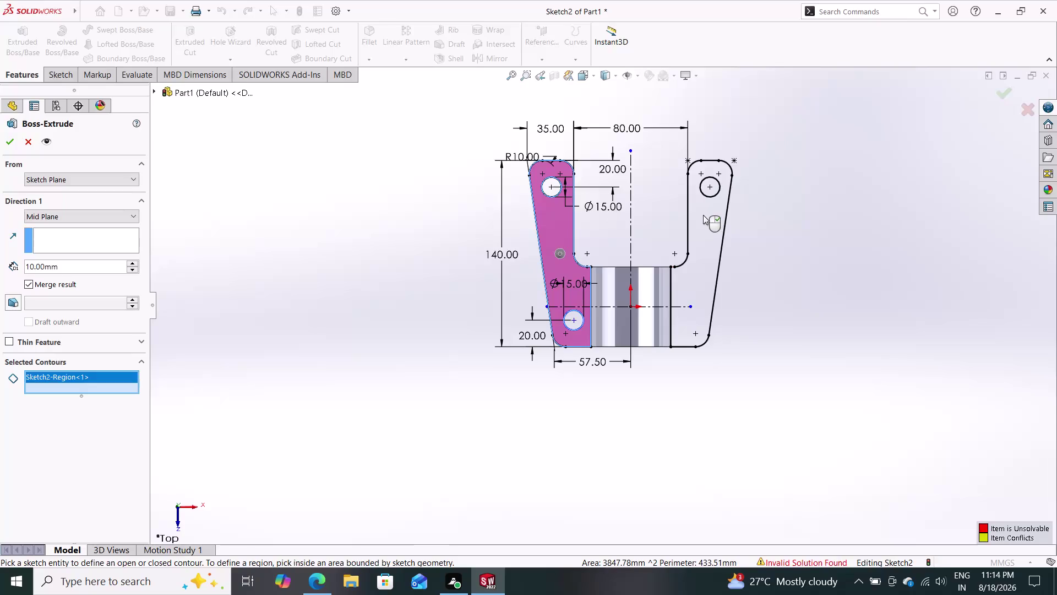
Cancel the pending Boss-Extrude and return to the bracket sketch's Mirror Entities options.
key(Escape)
key(Escape)
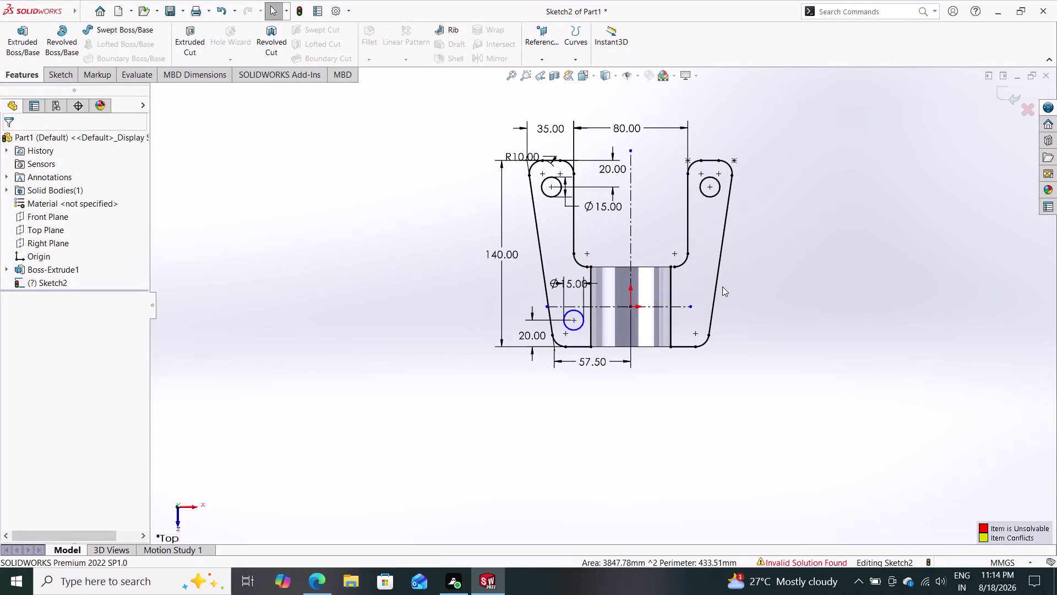
scroll(down, 3)
scroll(down, 3)
scroll(up, 3)
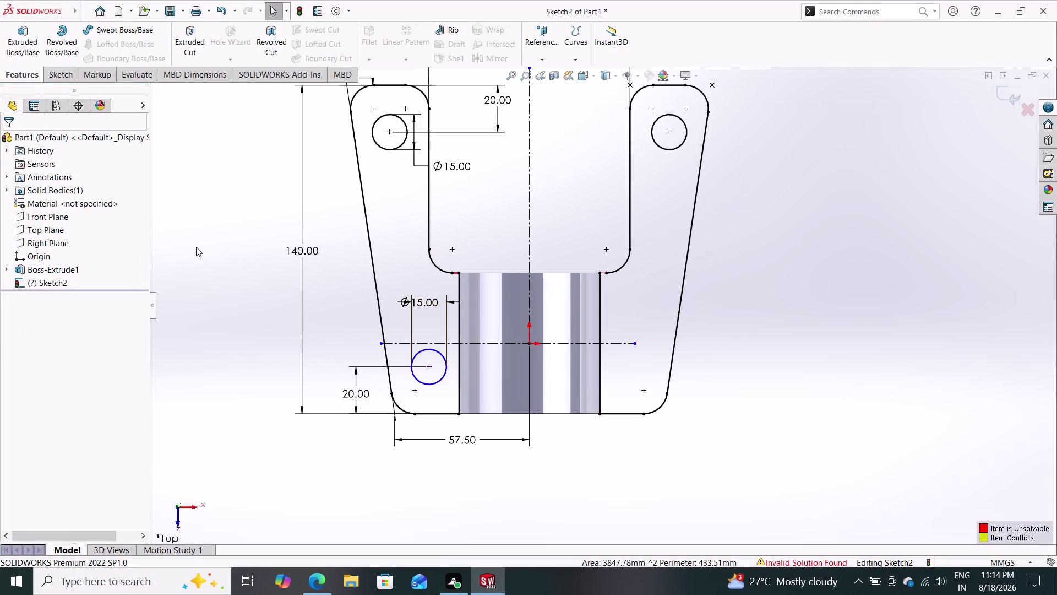
click(60, 75)
click(382, 28)
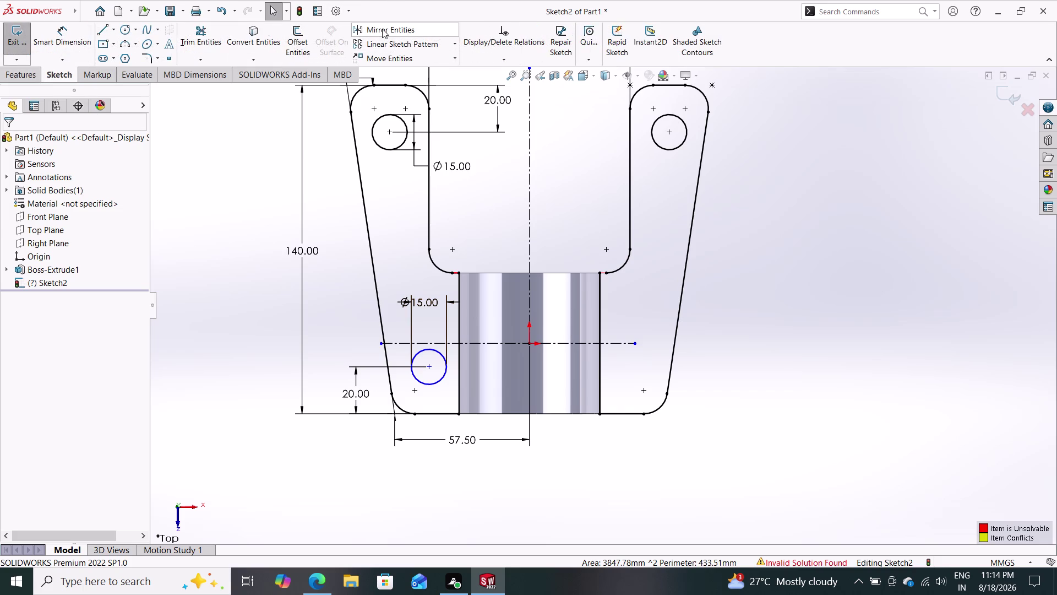
Mirror the lower 15 mm hole circle (Arc5) across the vertical centreline.
click(443, 358)
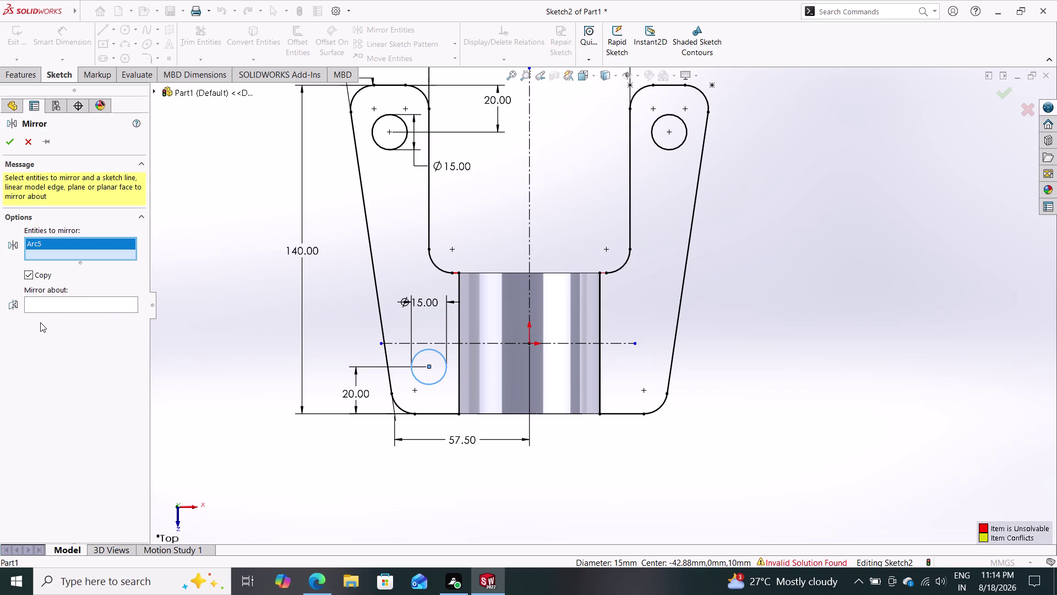
click(54, 305)
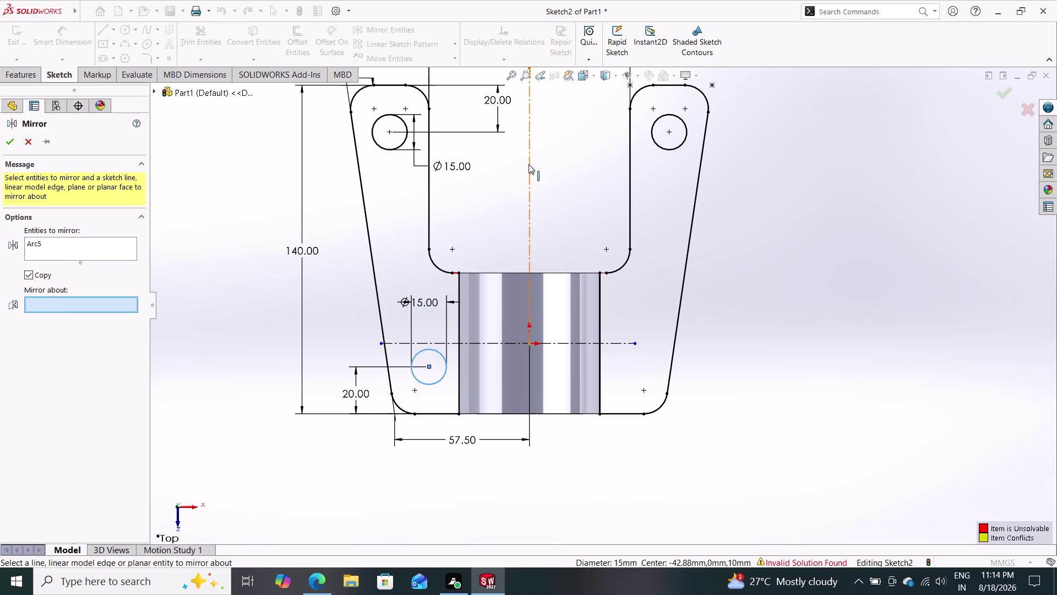
click(529, 164)
click(7, 138)
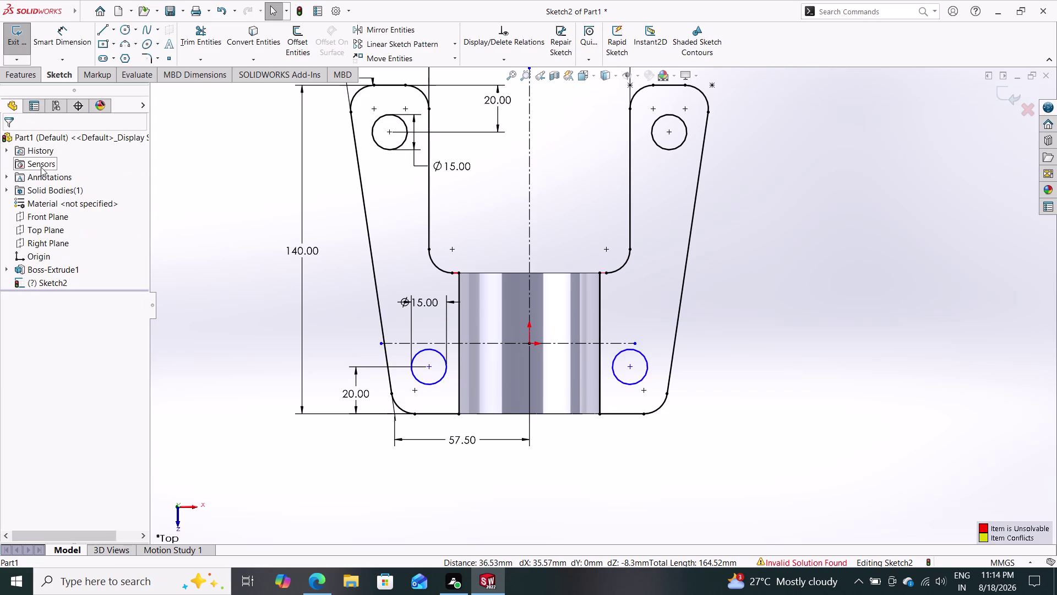
scroll(down, 3)
scroll(up, 3)
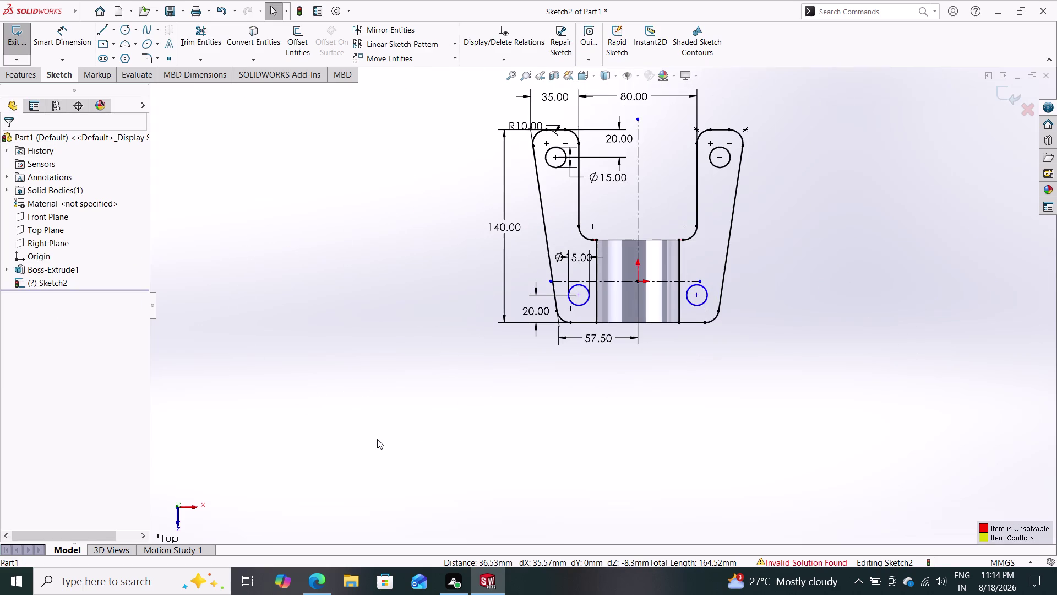
click(20, 77)
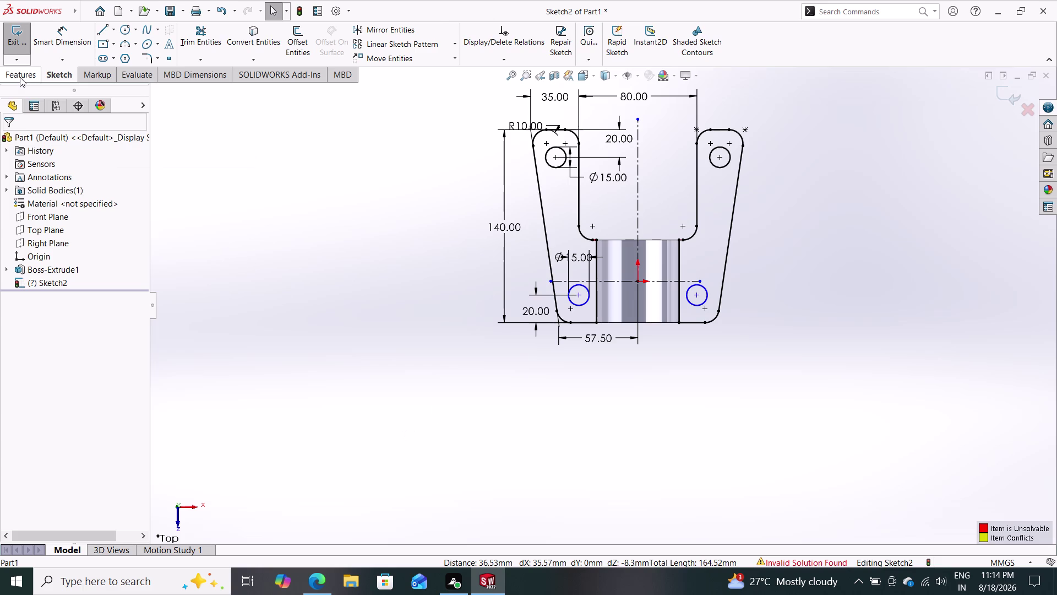
Extrude the left and right plate regions Mid Plane 10 mm with four through-holes.
drag(23, 36, 34, 47)
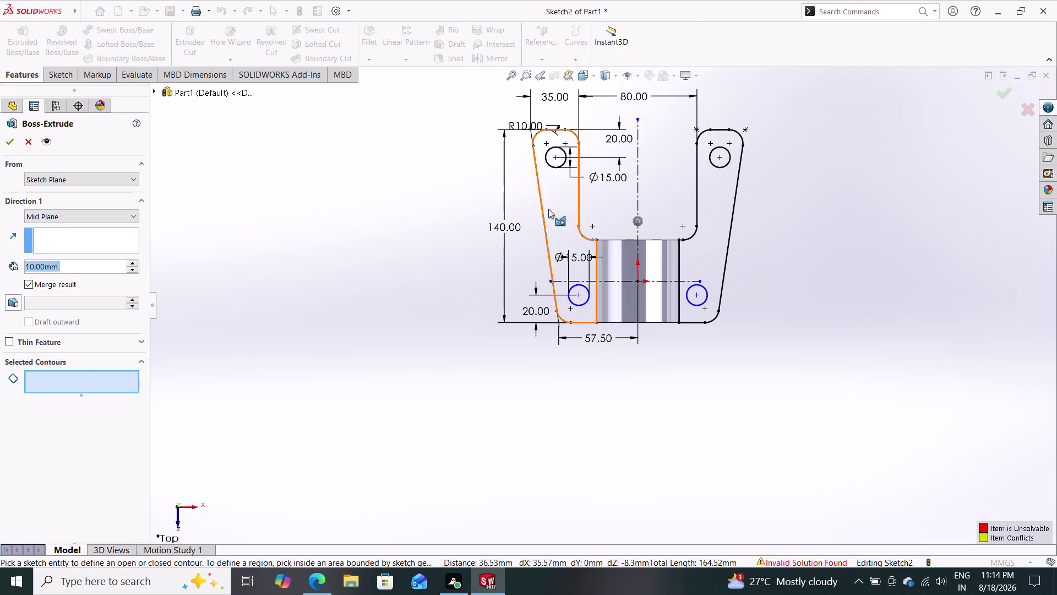
click(553, 207)
click(710, 212)
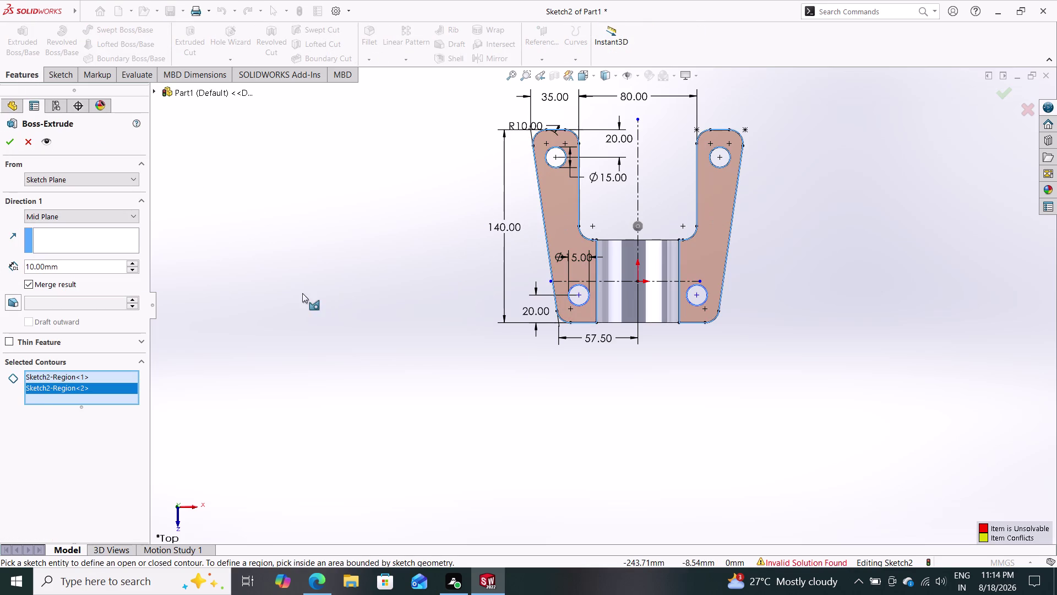
click(5, 145)
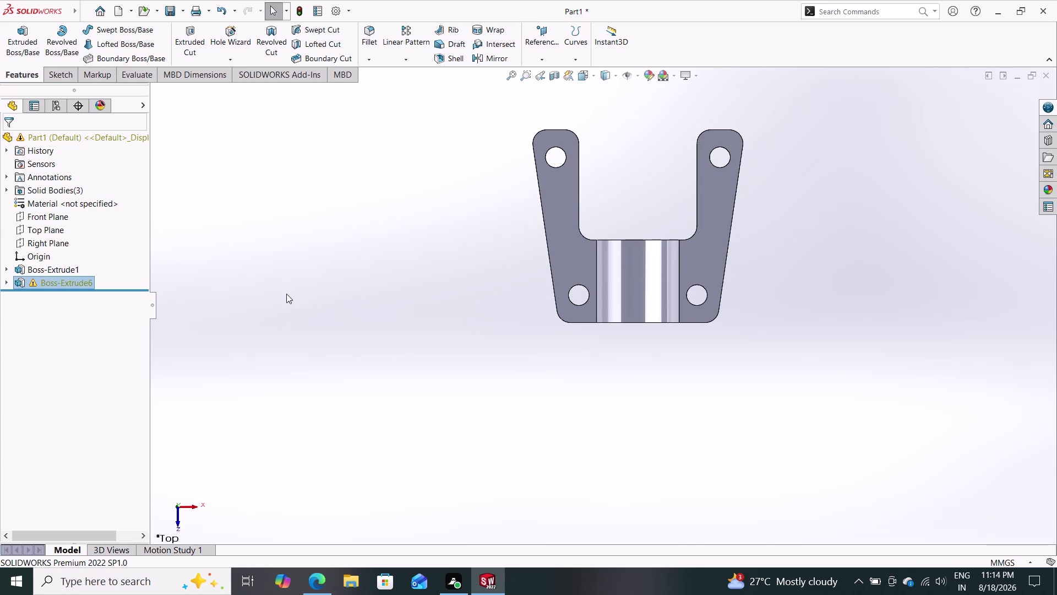
Orbit to inspect the extruded bracket, then undo Boss-Extrude6 back to the sketch.
middle_drag(381, 285, 394, 301)
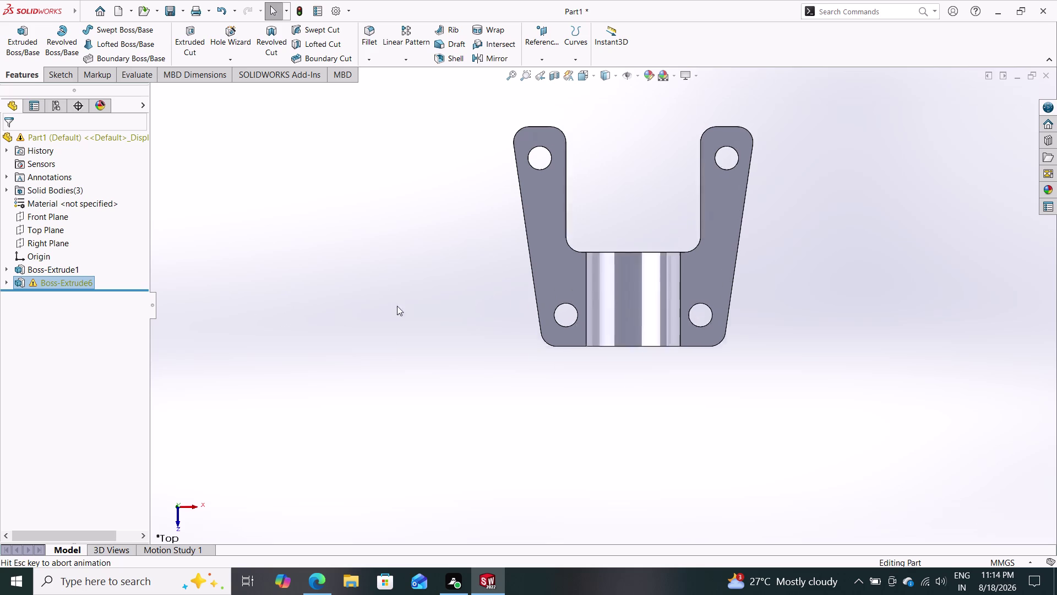
middle_drag(393, 301, 399, 313)
middle_drag(359, 297, 339, 322)
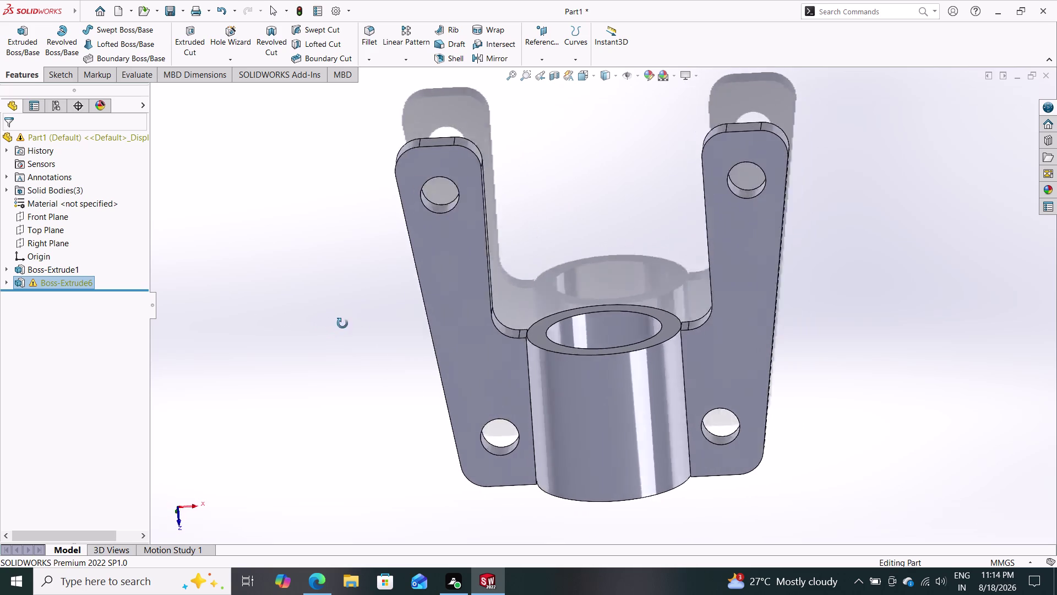
middle_drag(339, 322, 352, 339)
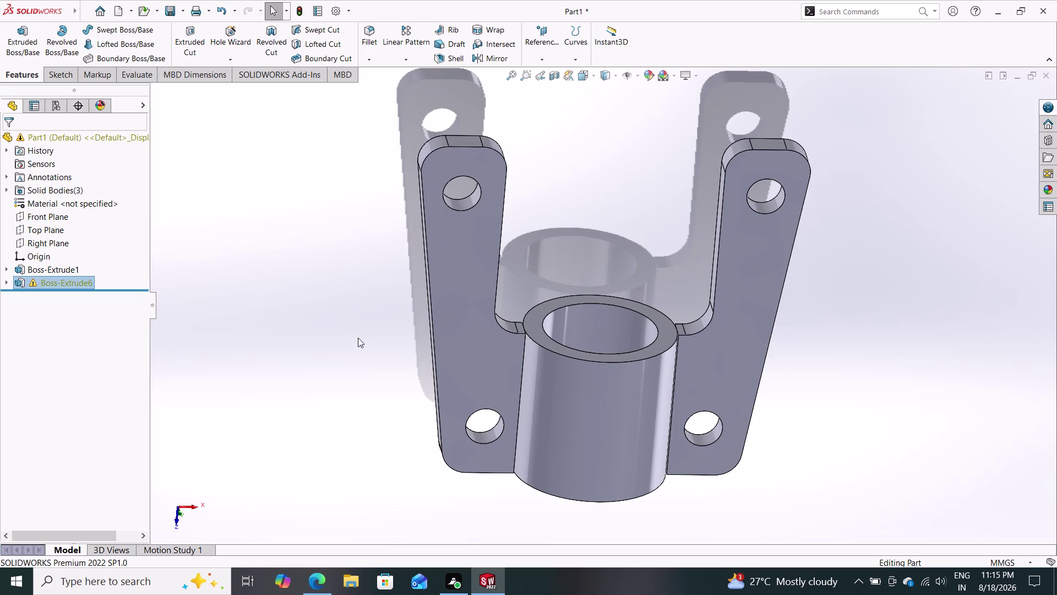
key(ctrl+z)
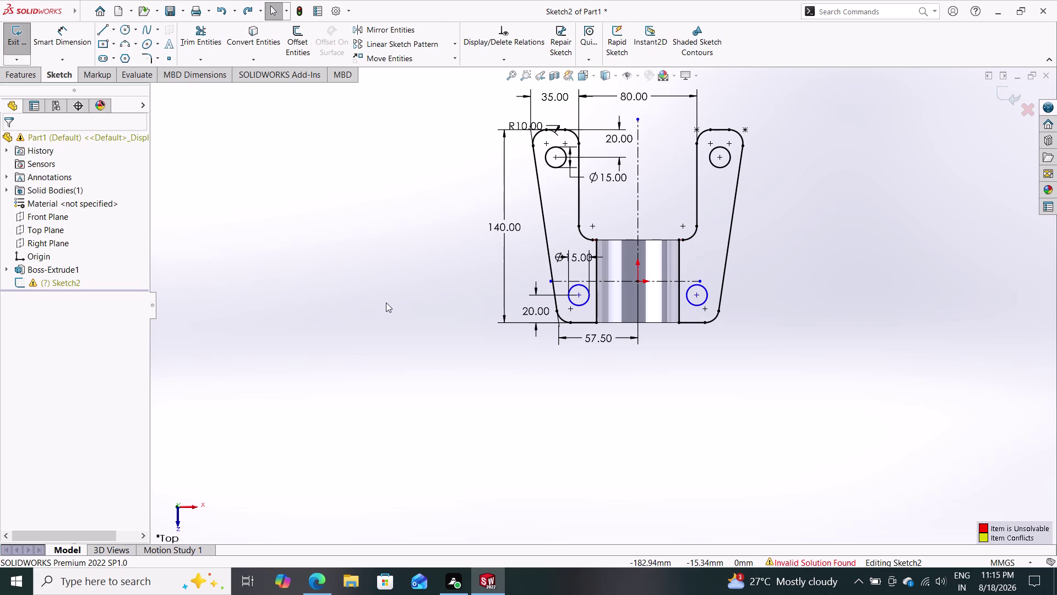
key(Escape)
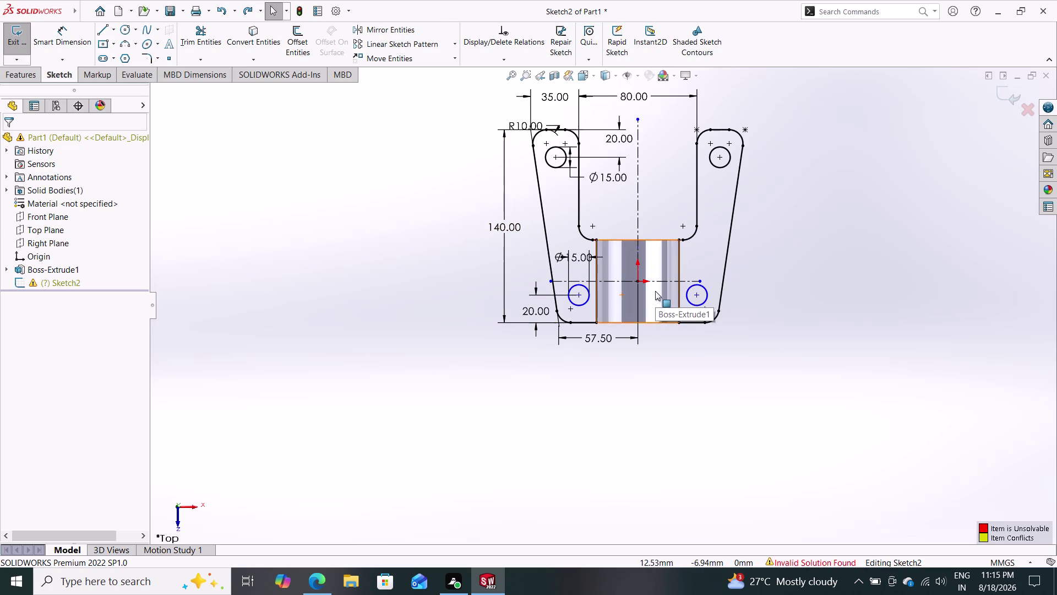
key(ctrl+z)
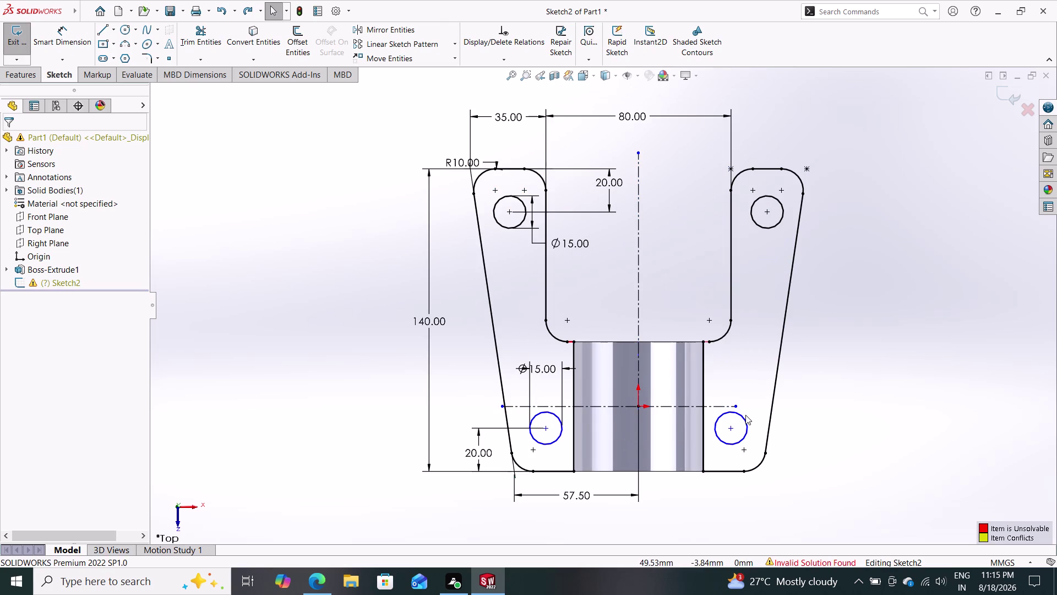
click(744, 416)
key(Delete)
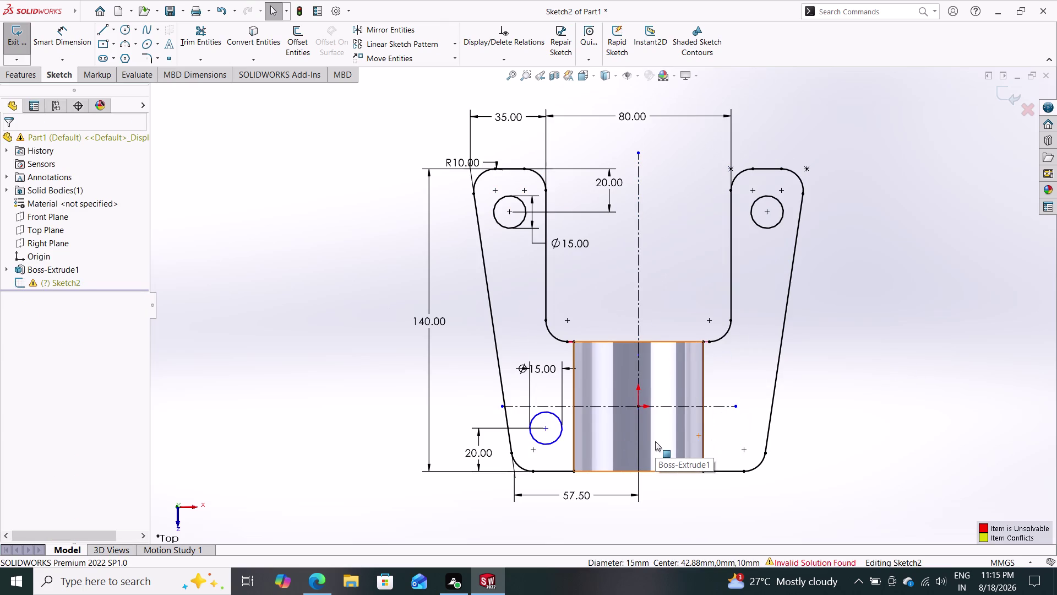
key(ctrl+y)
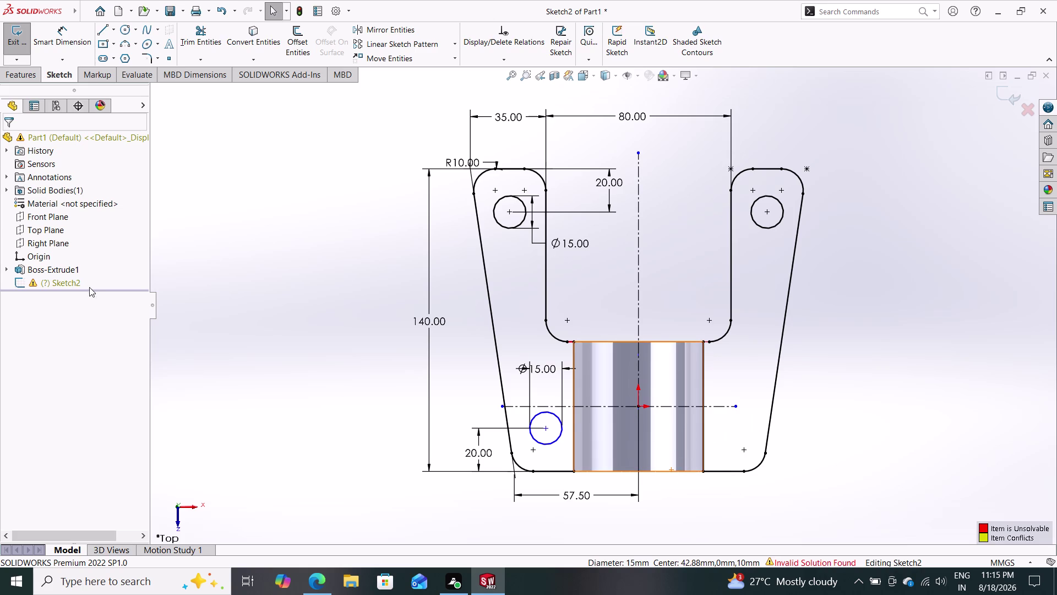
click(64, 279)
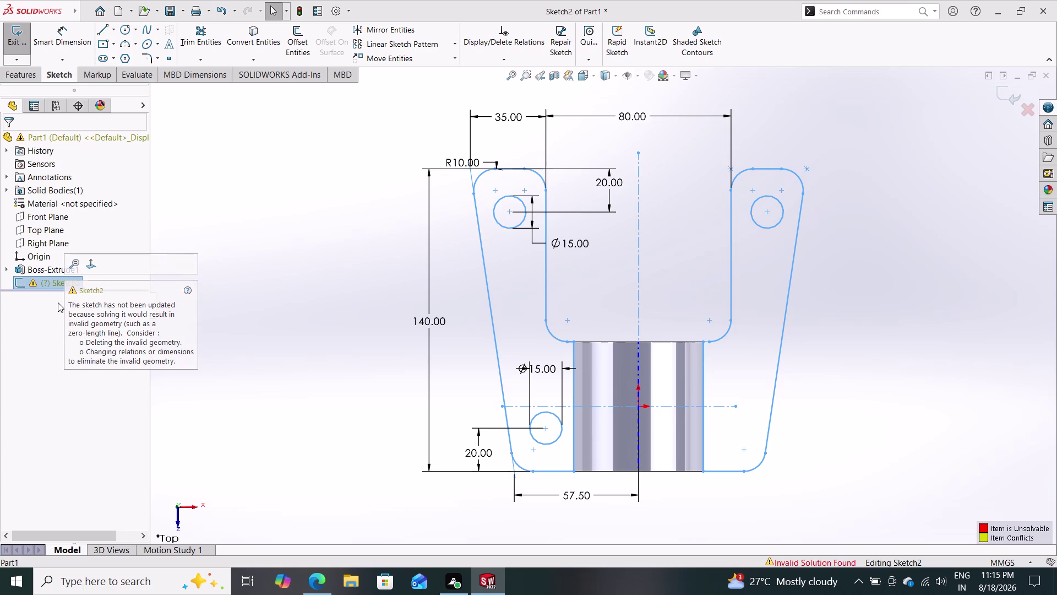
key(Escape)
key(Escape)
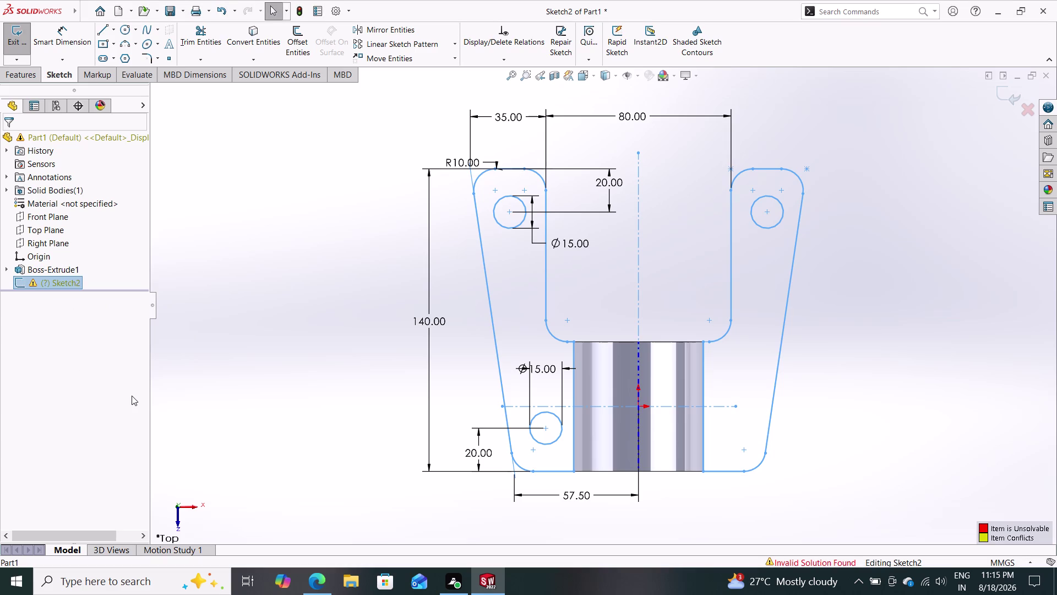
key(ctrl+z)
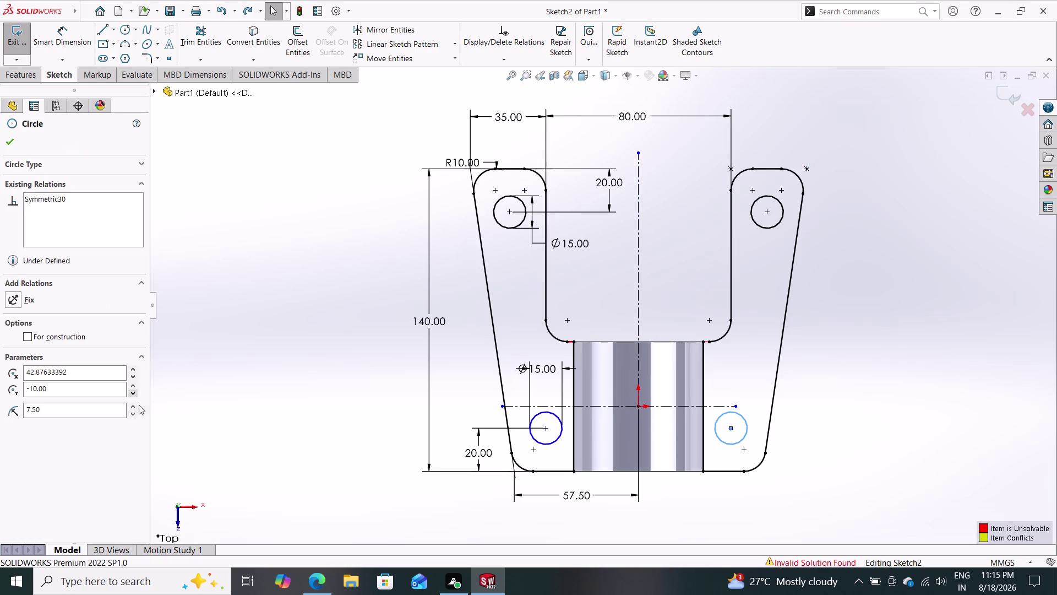
click(14, 77)
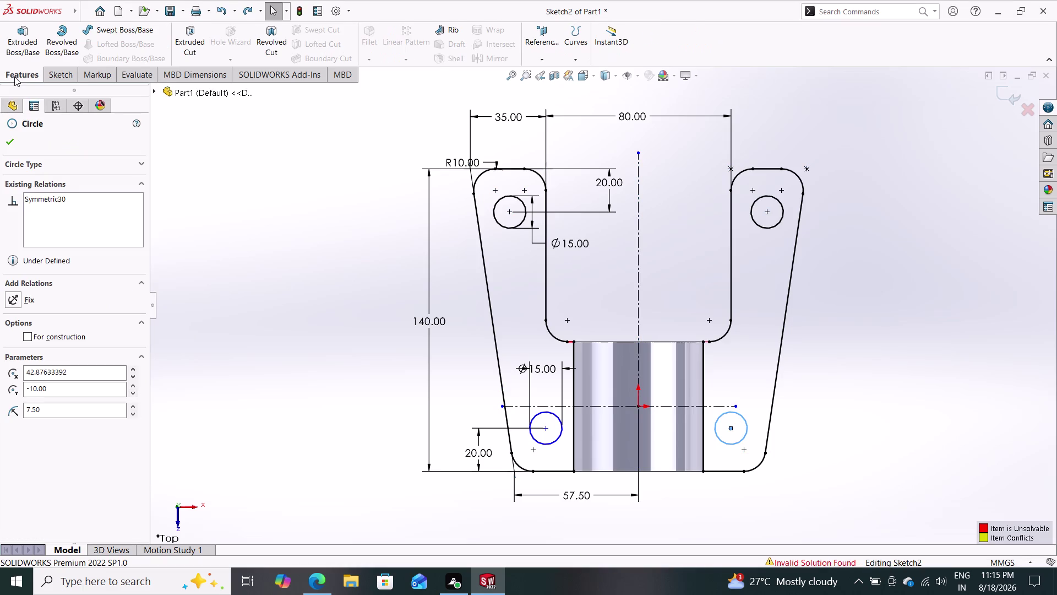
Re-extrude both U-shaped plate regions Mid Plane 10 mm and orbit to an angled view.
click(17, 34)
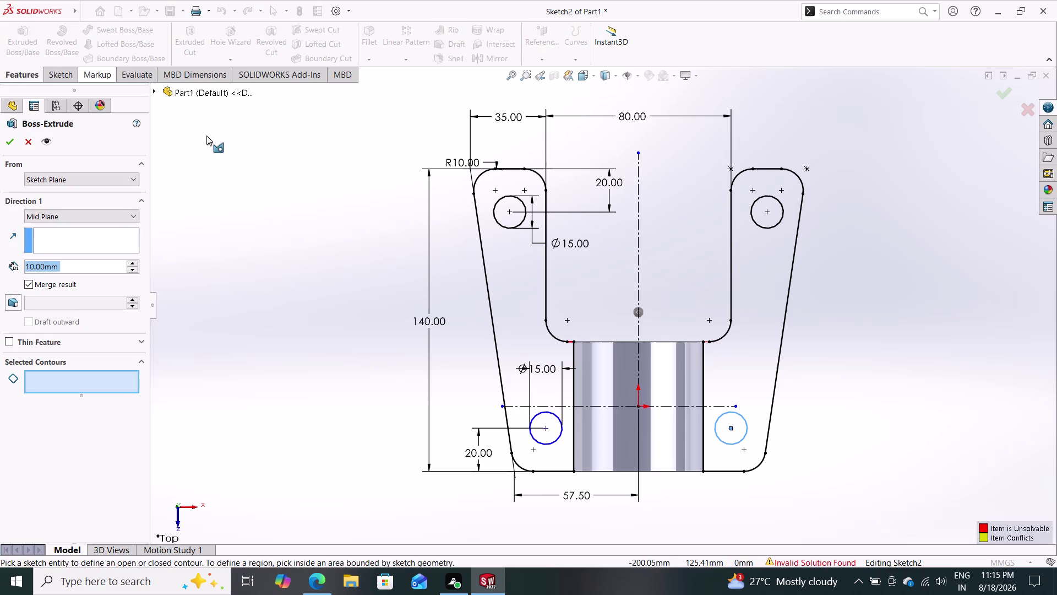
click(509, 252)
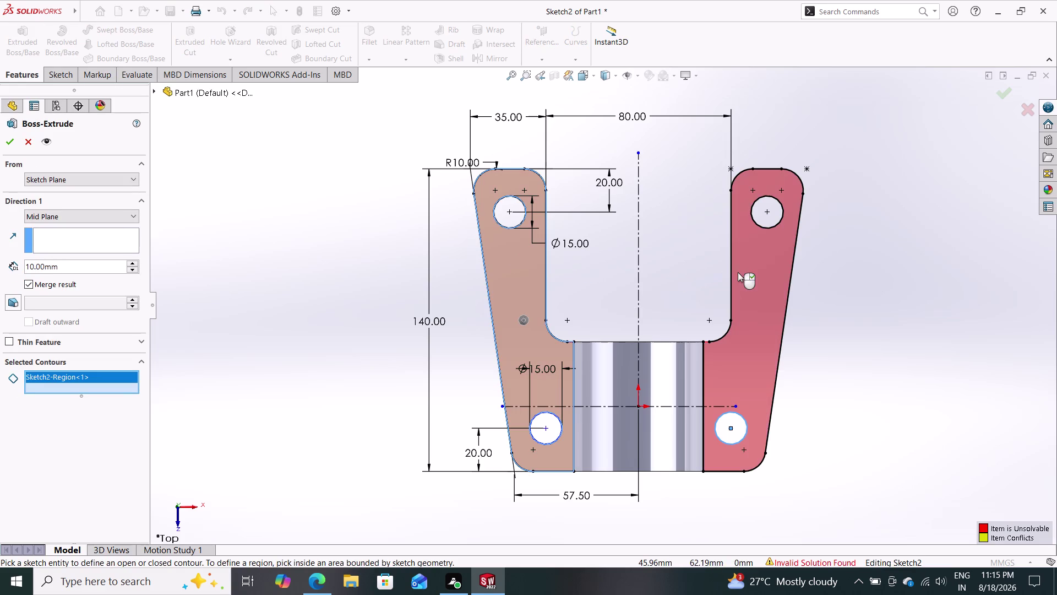
click(760, 268)
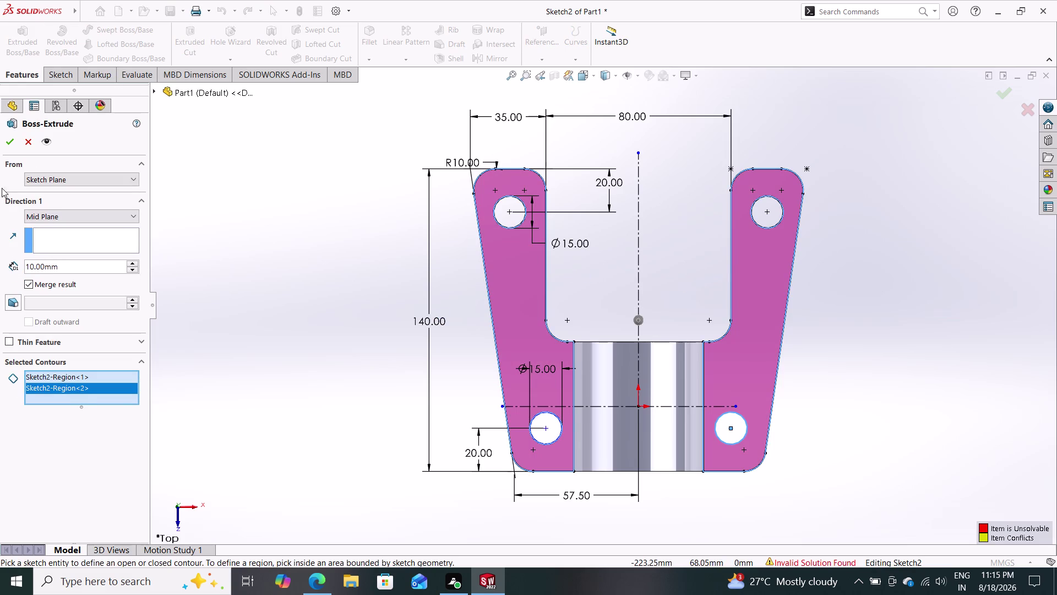
click(12, 139)
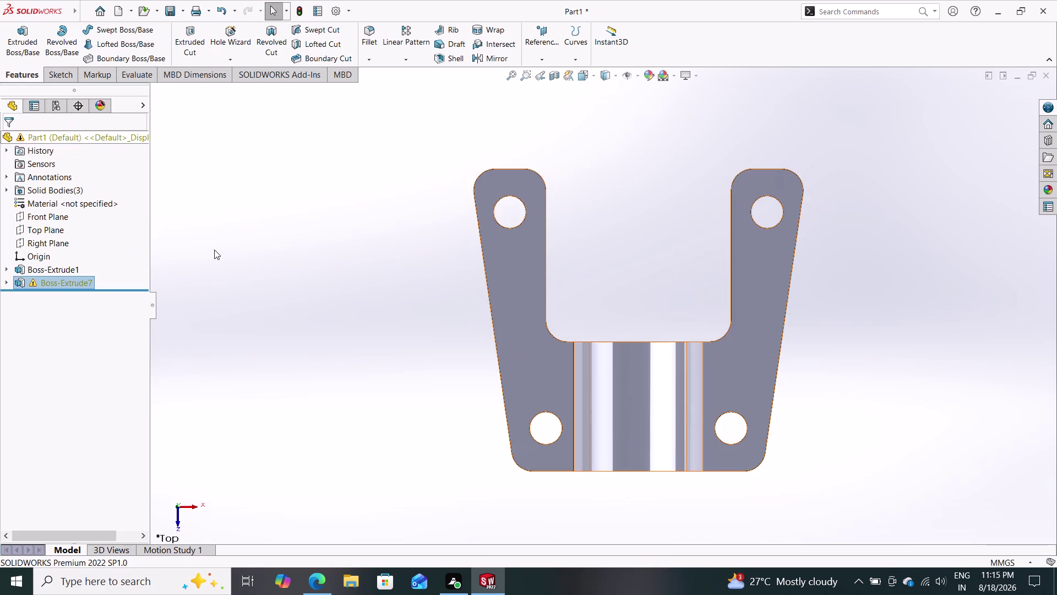
middle_drag(300, 284, 394, 356)
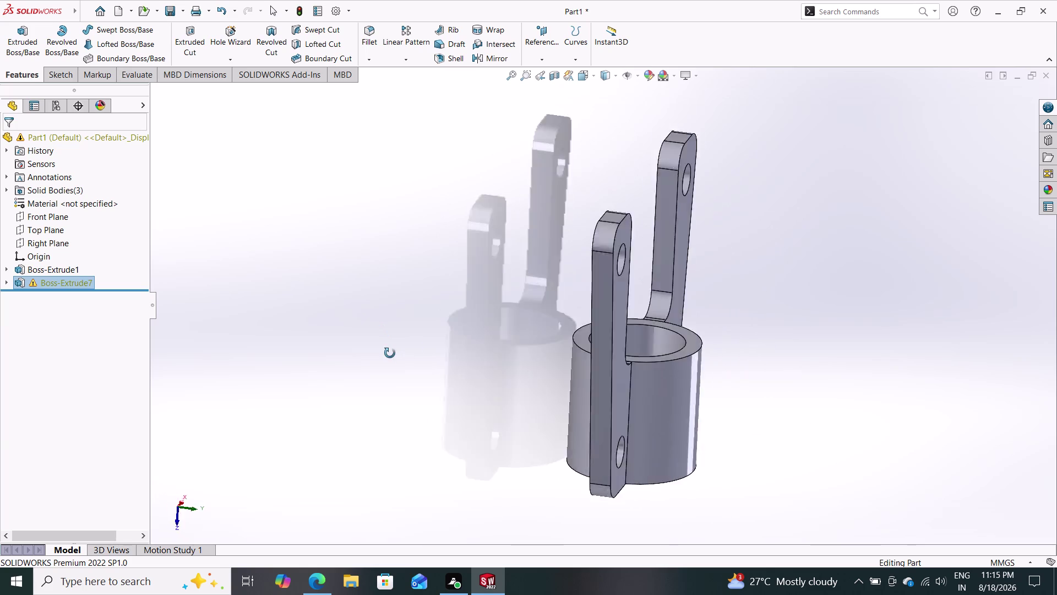
middle_drag(394, 355, 315, 335)
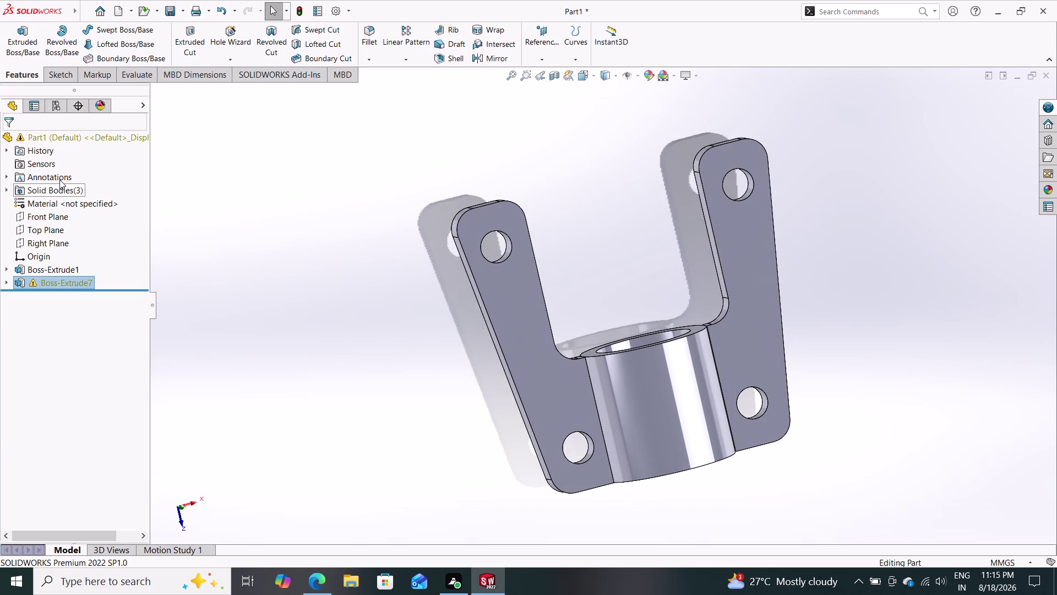
click(64, 203)
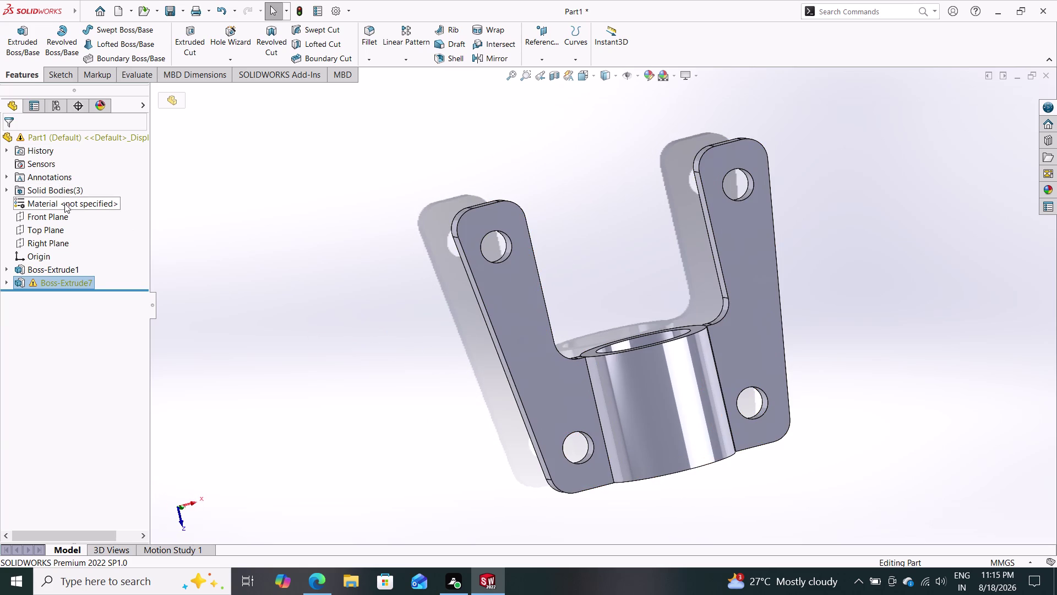
Assign Stainless Steel (ferritic) from the material library as the part material.
right_click(65, 203)
click(80, 209)
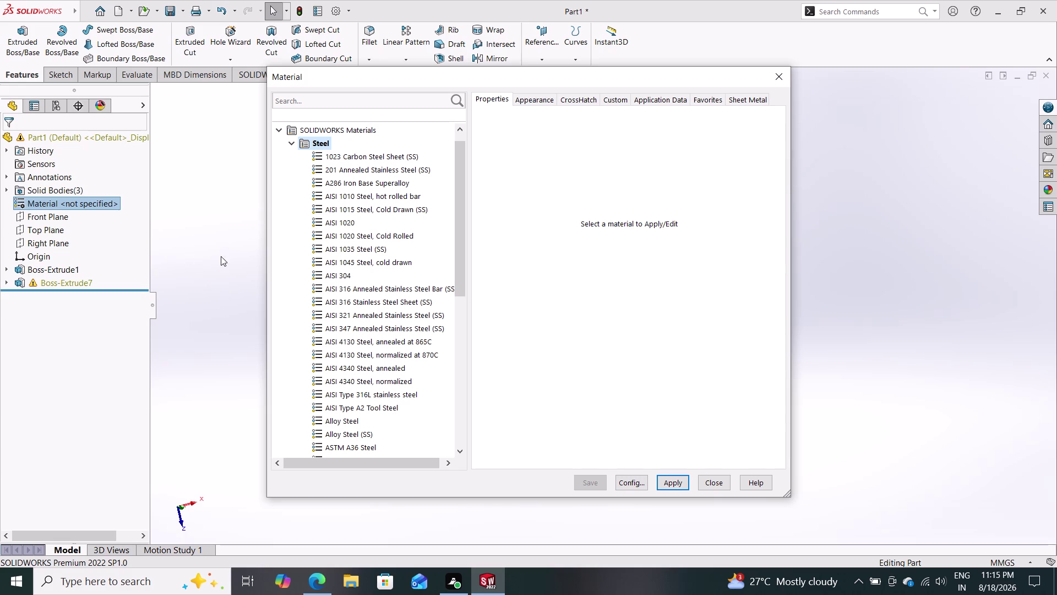
scroll(down, 3)
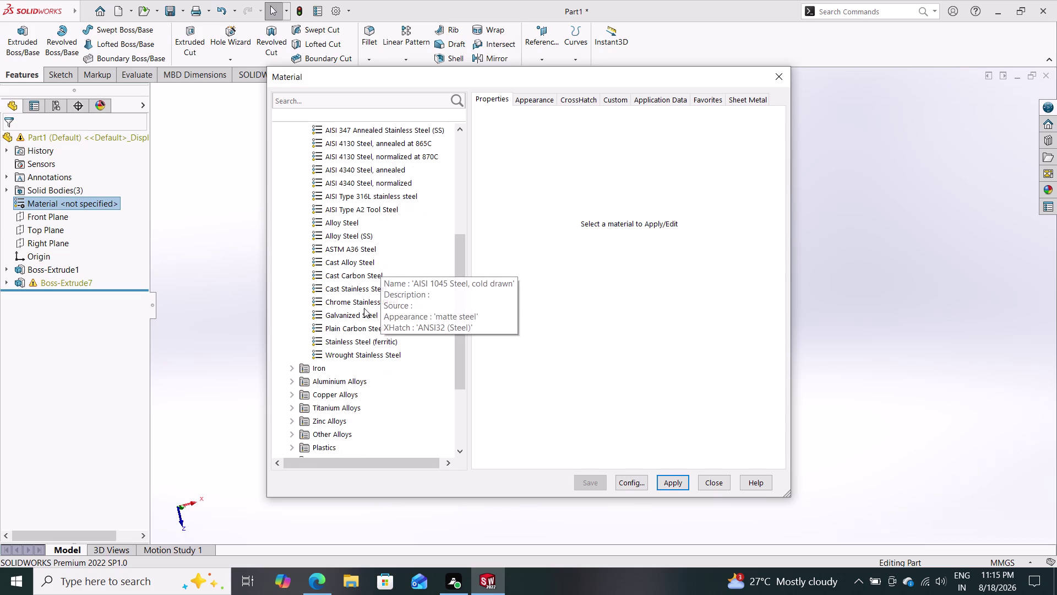
click(357, 339)
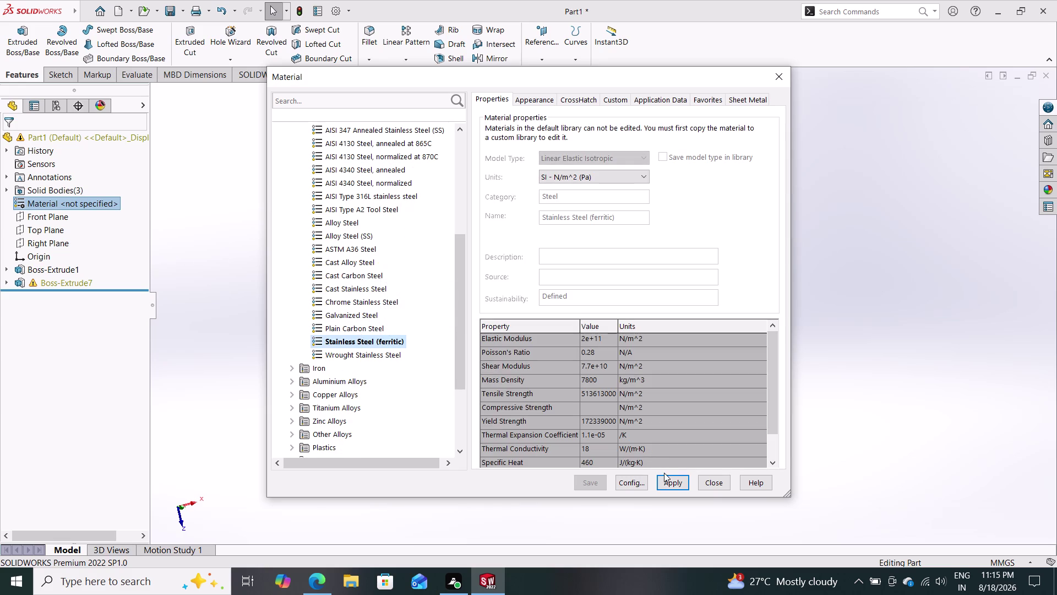
click(670, 484)
click(714, 482)
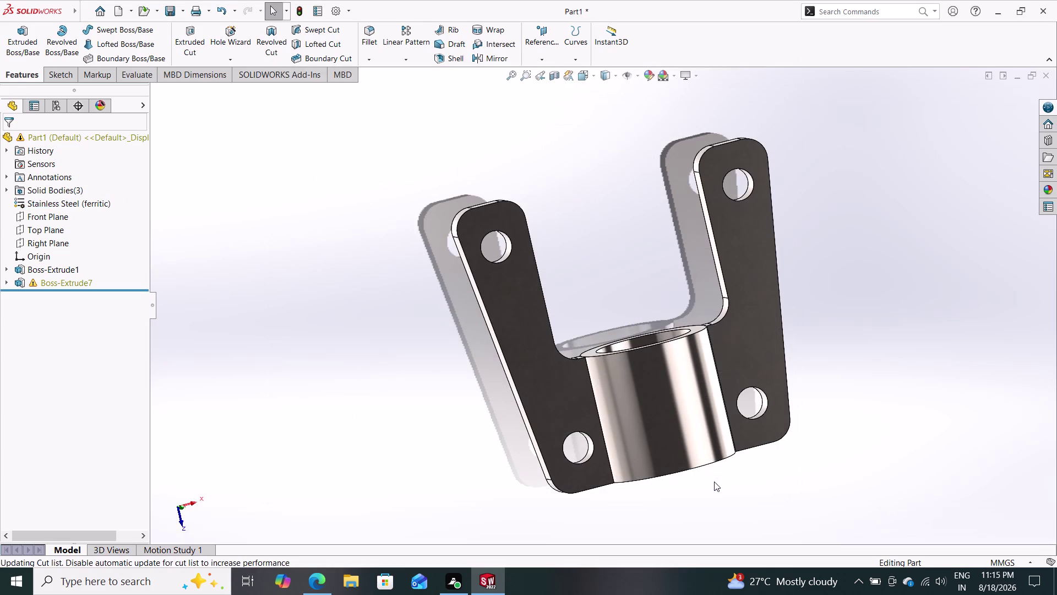
click(673, 75)
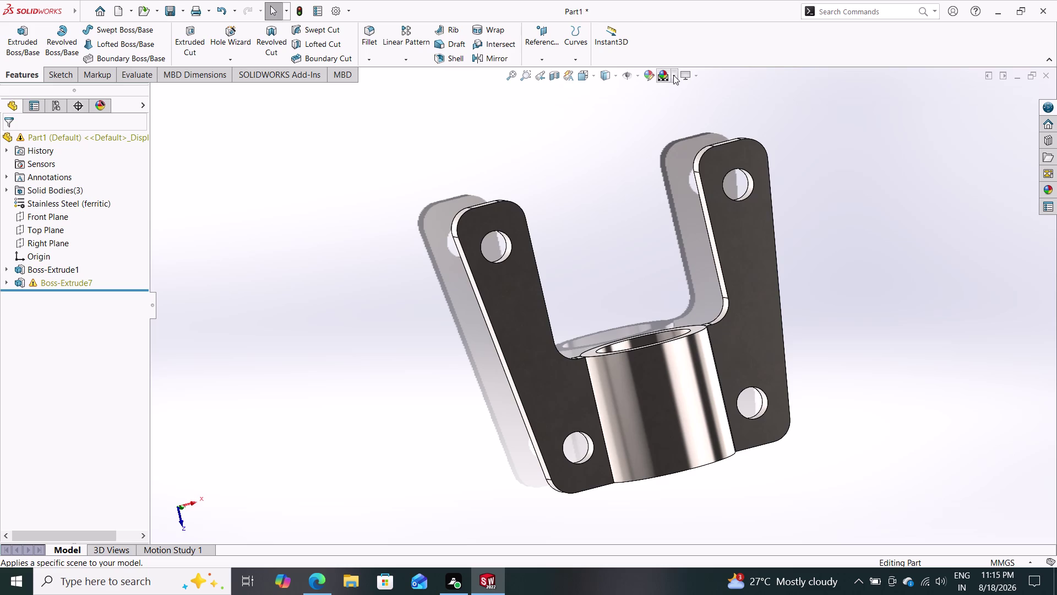
Apply a lighter scene and orbit to view the boss opening from above.
click(678, 106)
middle_drag(807, 177, 834, 192)
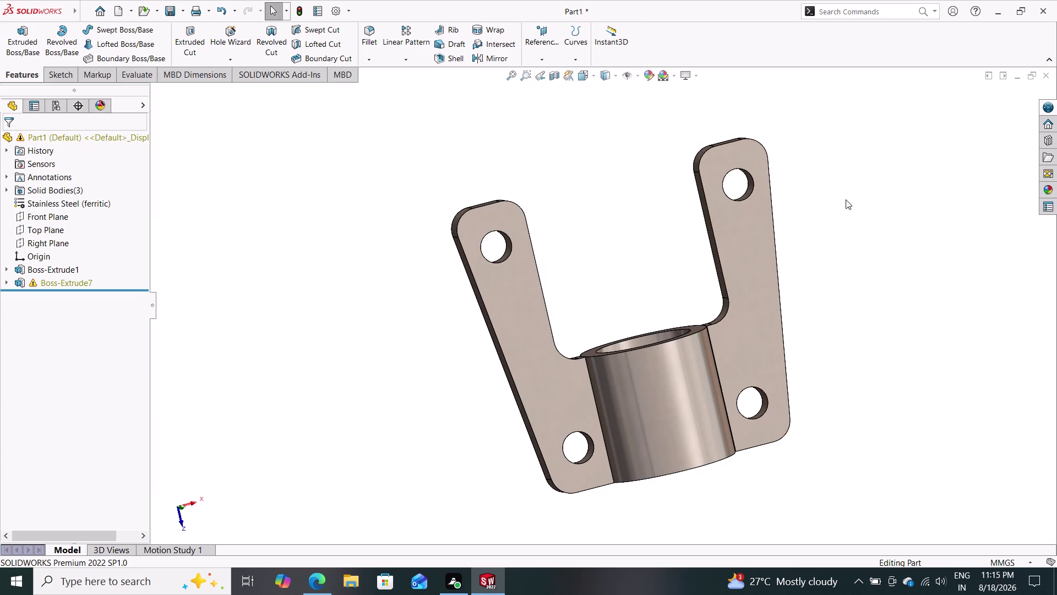
middle_drag(834, 192, 845, 220)
middle_drag(842, 219, 760, 263)
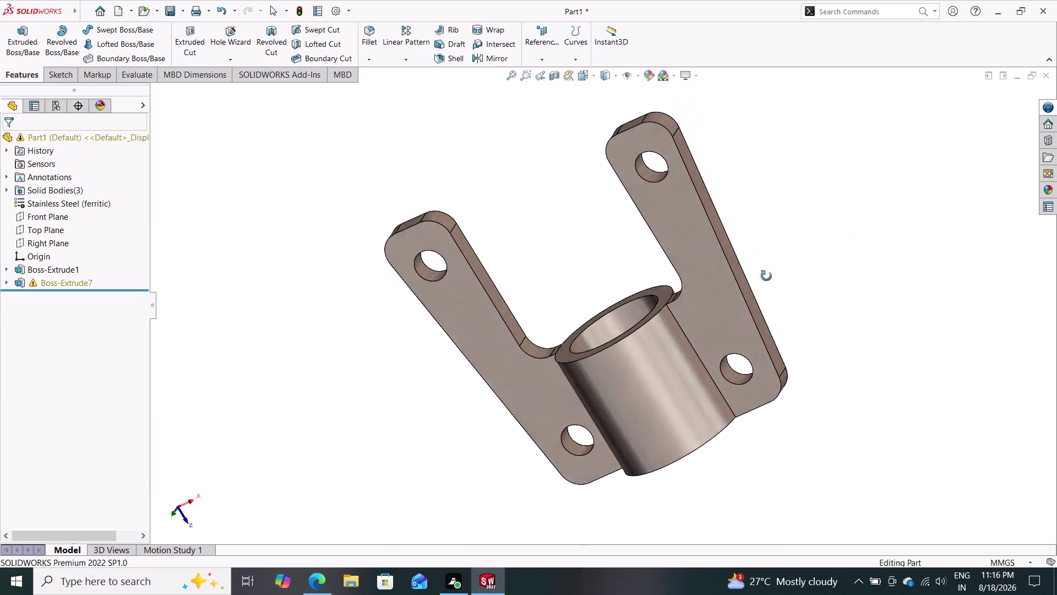
middle_drag(761, 263, 822, 339)
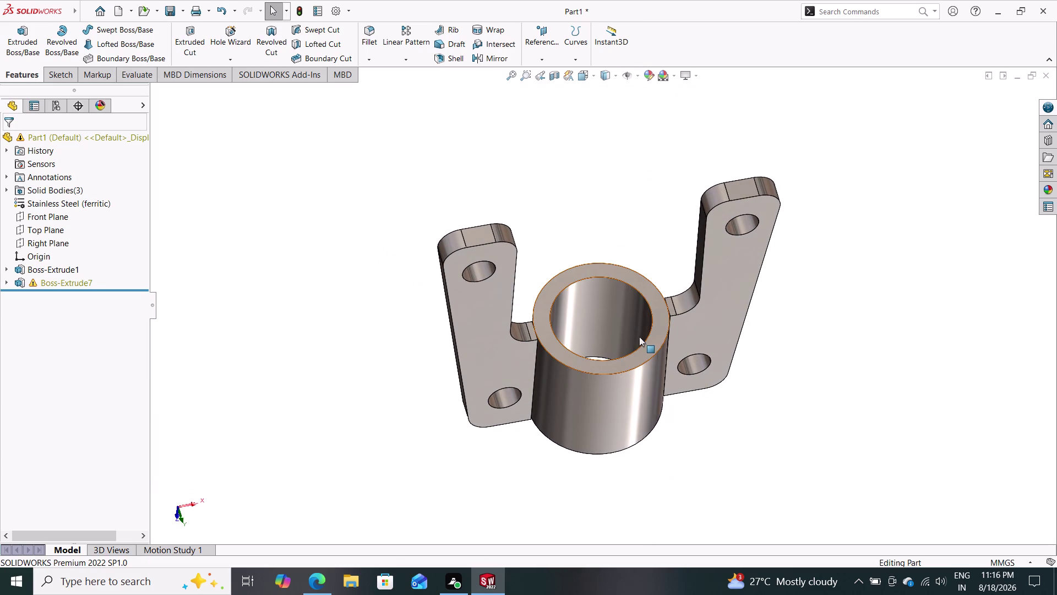
click(184, 5)
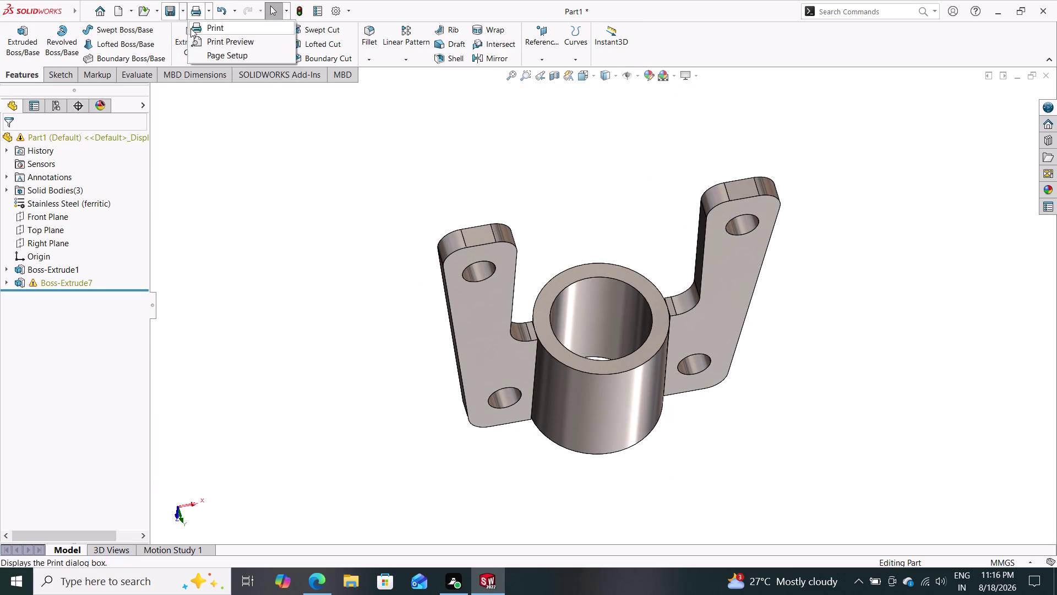
click(187, 41)
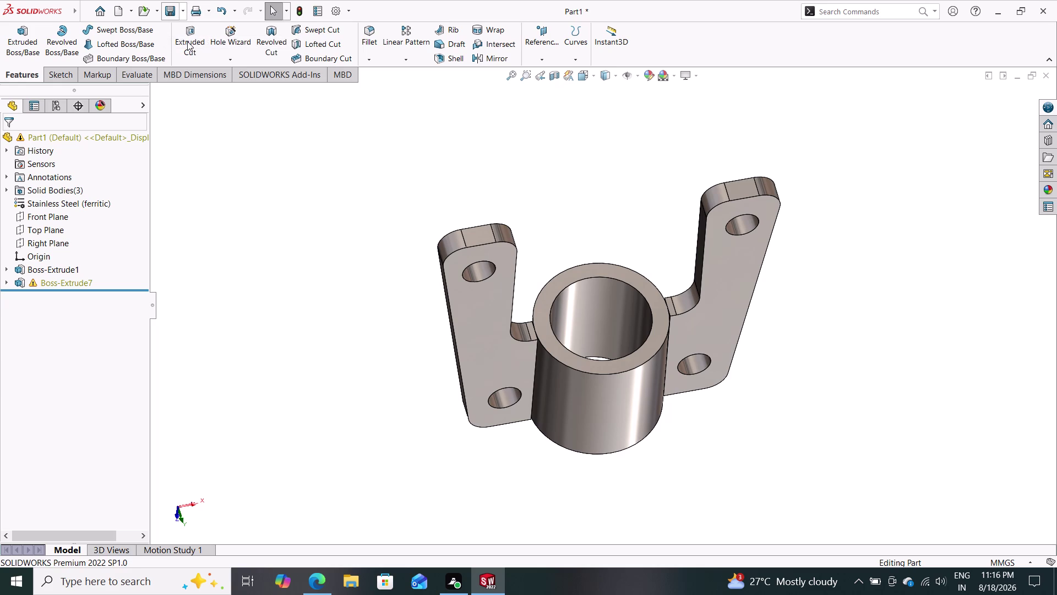
Save the part as 'mech 3' in Documents.
text(me)
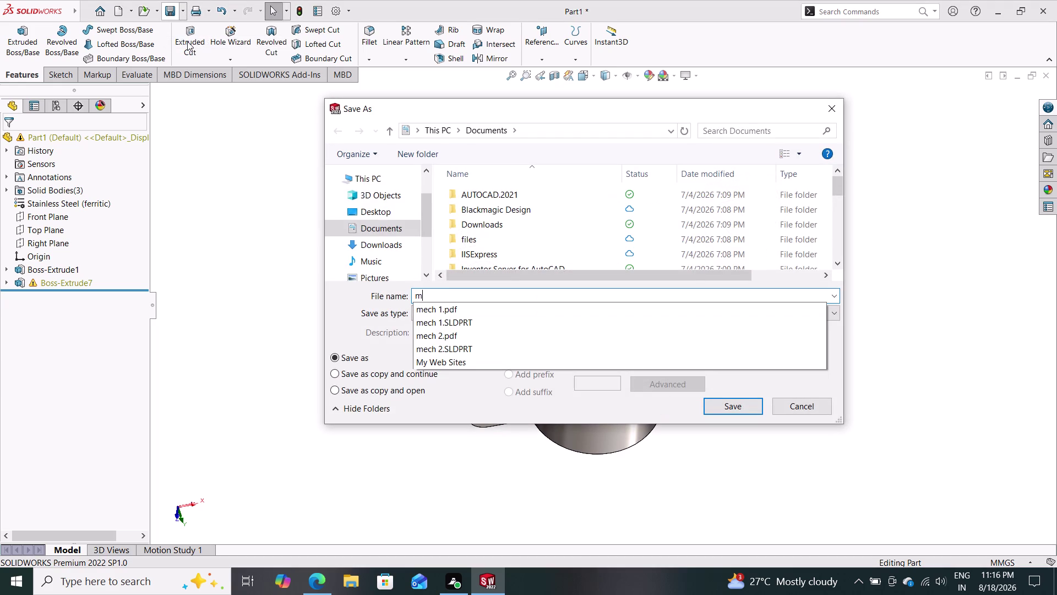
text(ch)
key(space)
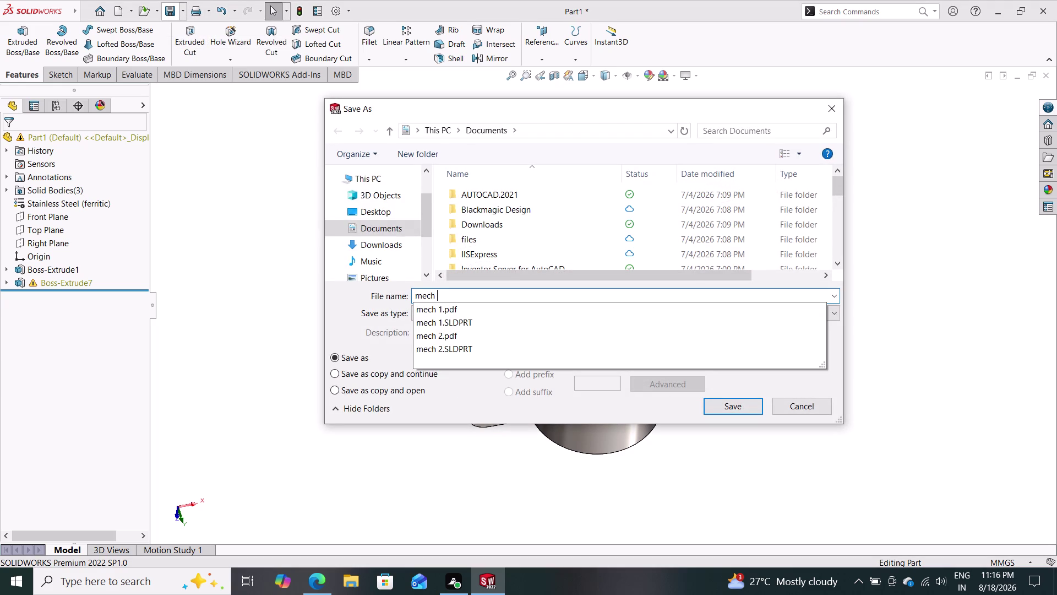
key(3)
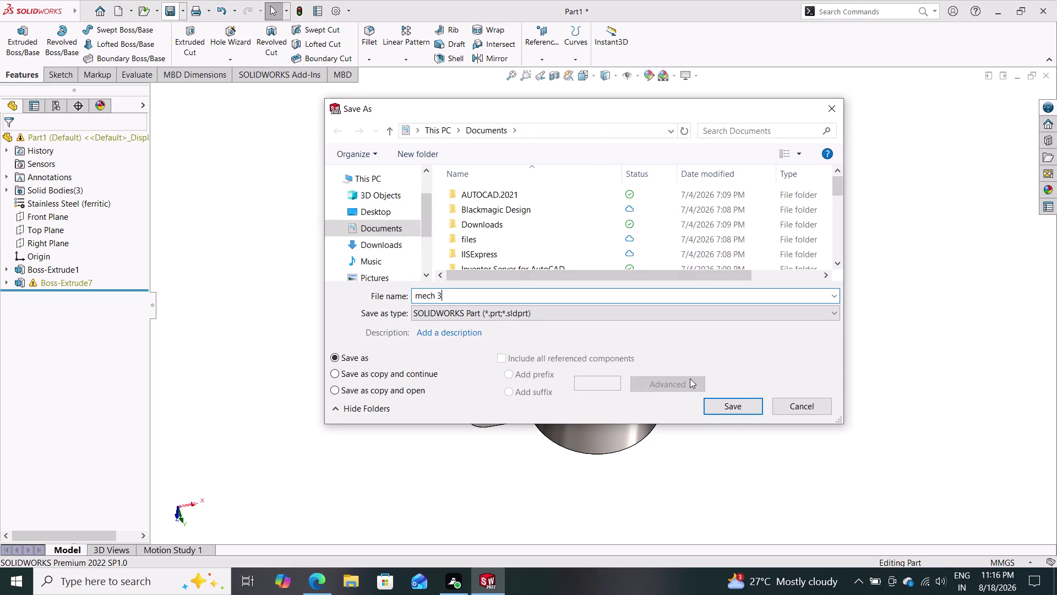
click(735, 403)
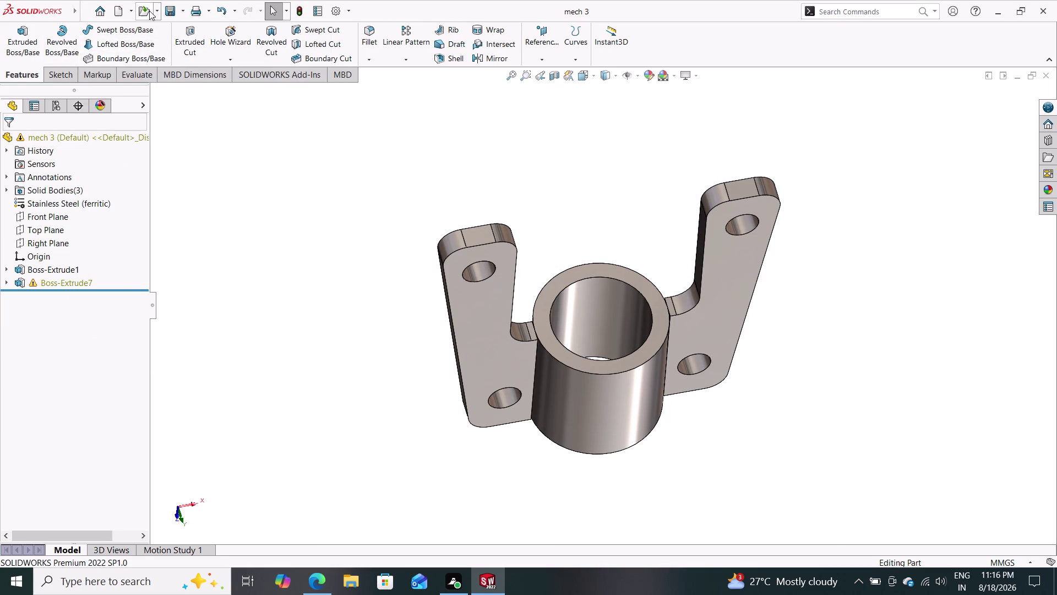
Export the bracket as an Adobe PDF named 'mech 3' in Documents.
click(182, 13)
click(189, 40)
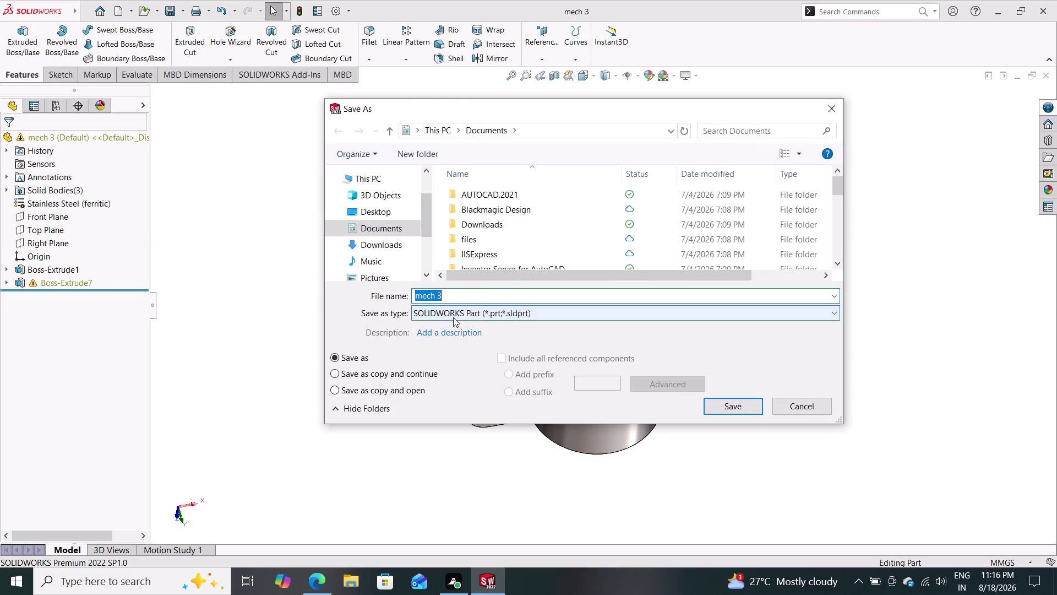
click(453, 317)
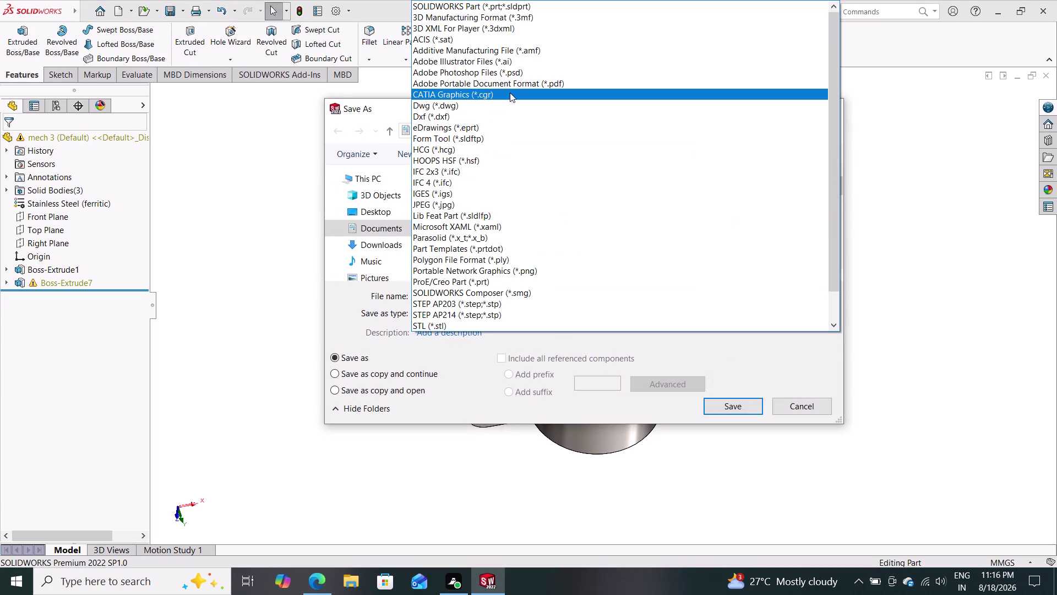
click(518, 86)
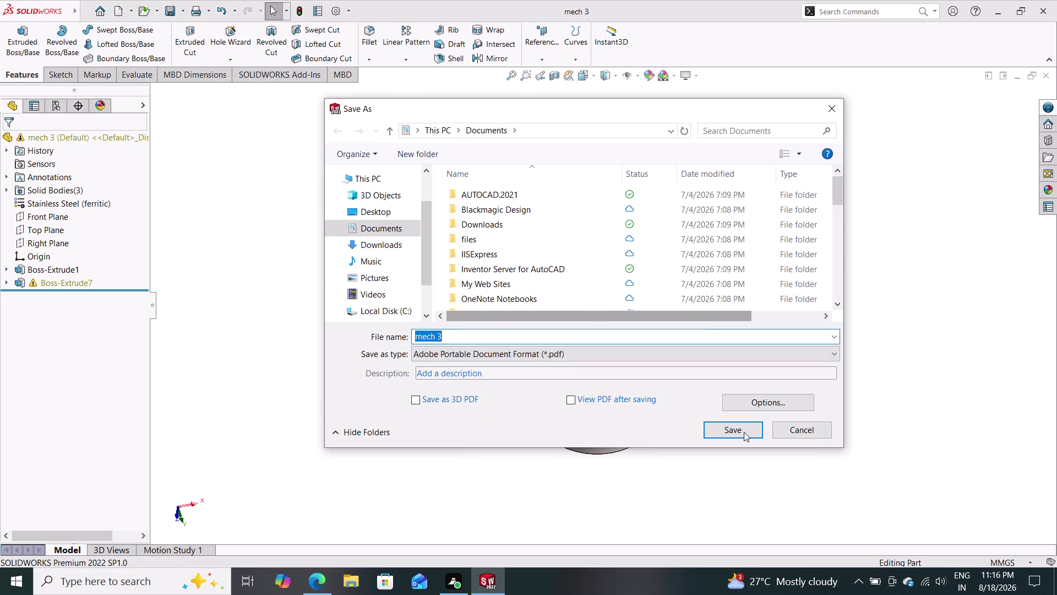
click(733, 432)
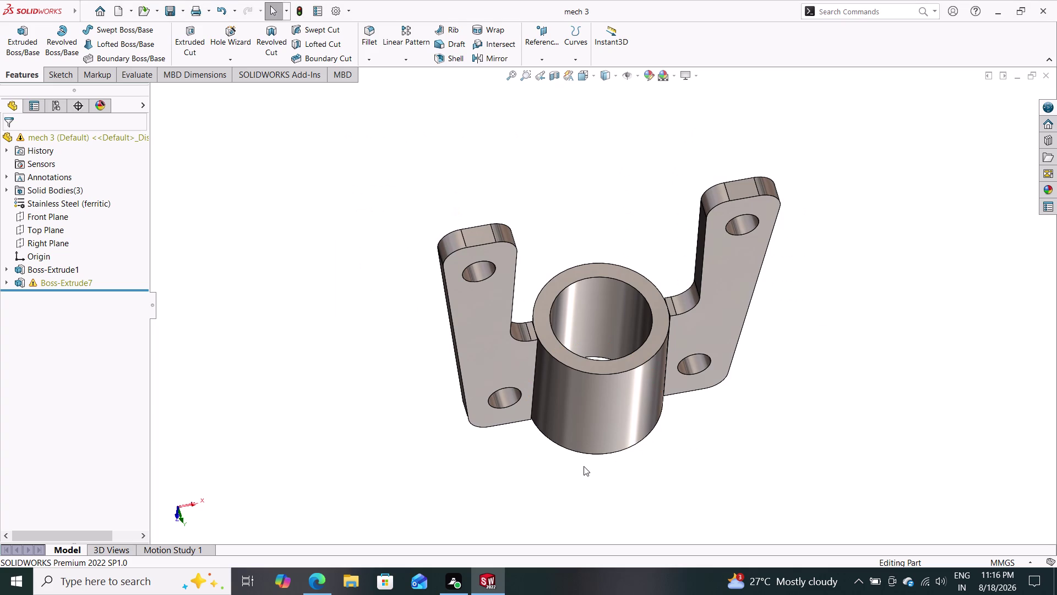